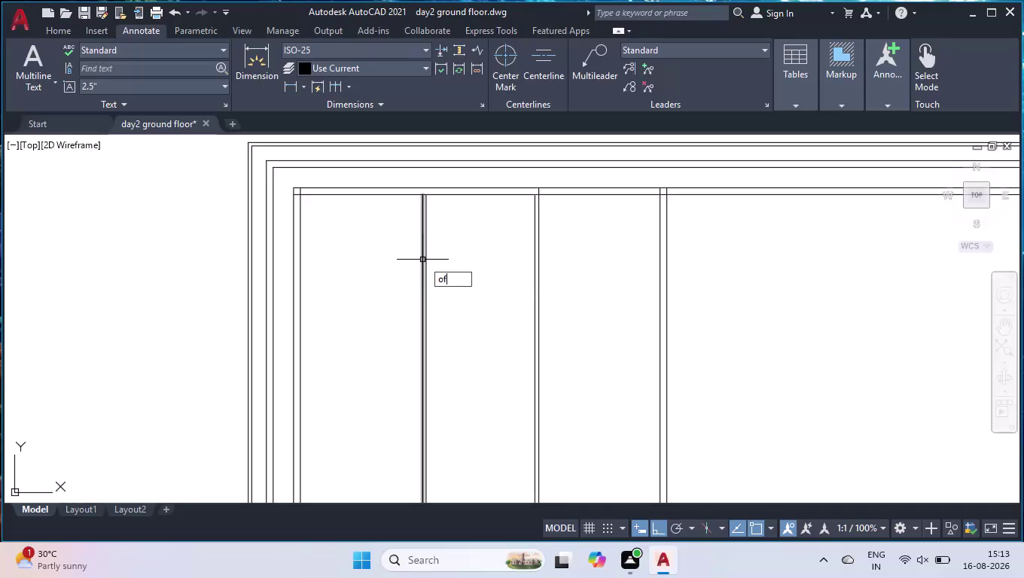
Start the OFFSET command with OF and accept the default 5'-10" distance.
key(Return)
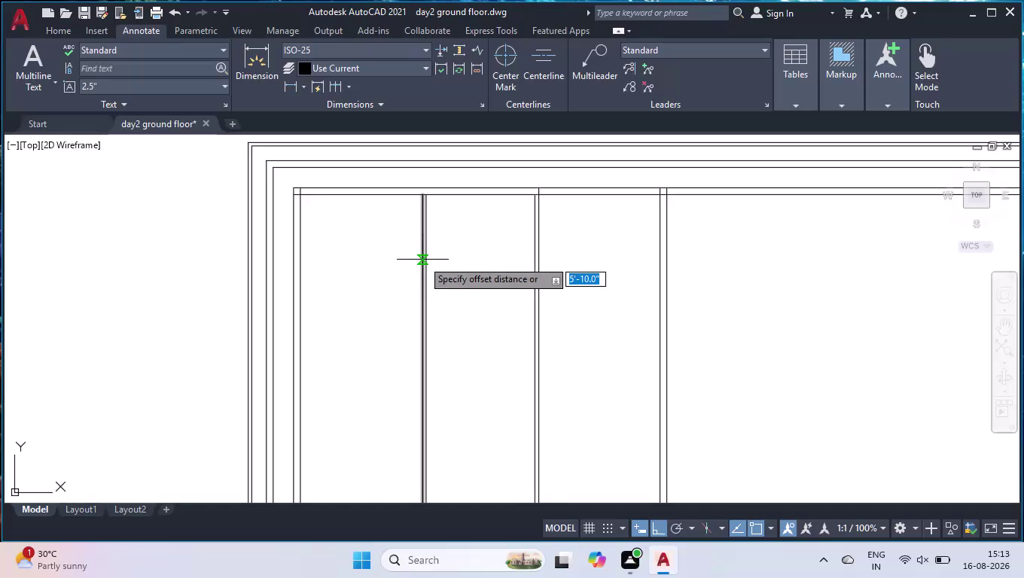
scroll(left, 3)
scroll(down, 3)
key(space)
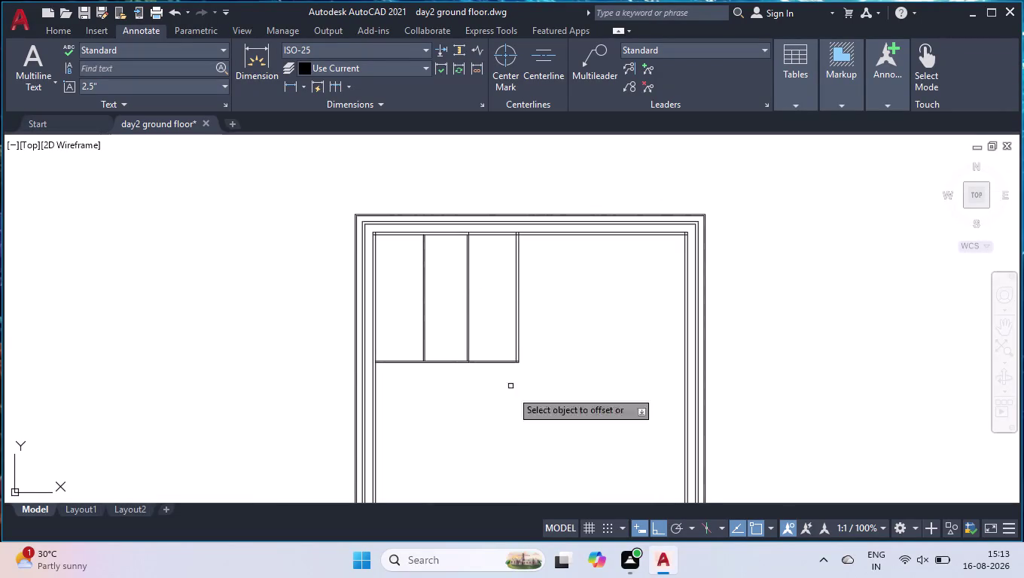